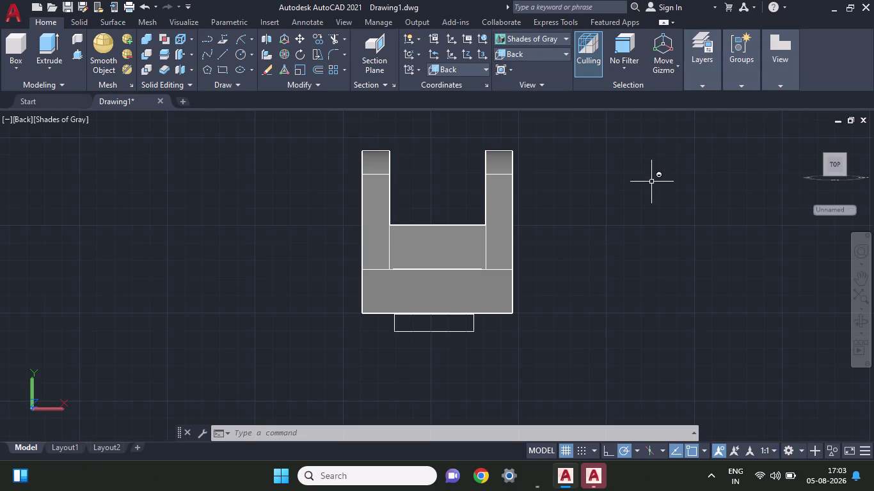
Select and delete the small stray rectangle below the bracket's base.
click(420, 336)
click(420, 334)
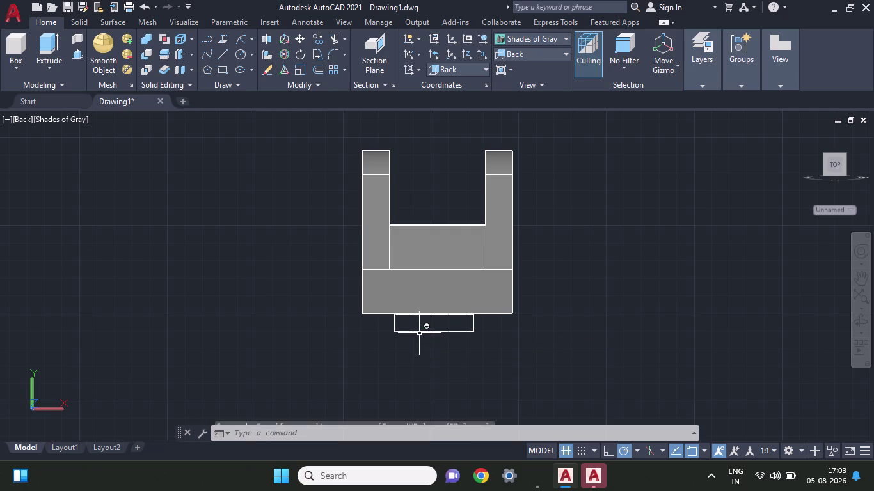
click(420, 334)
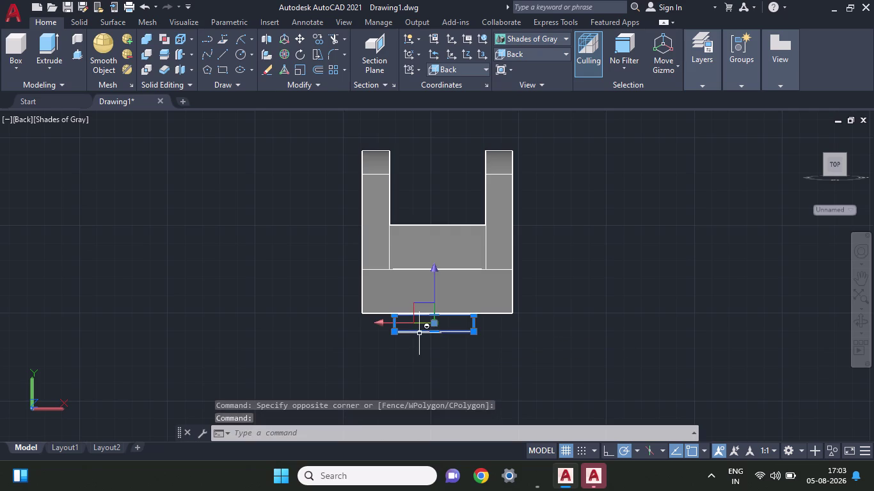
key(Delete)
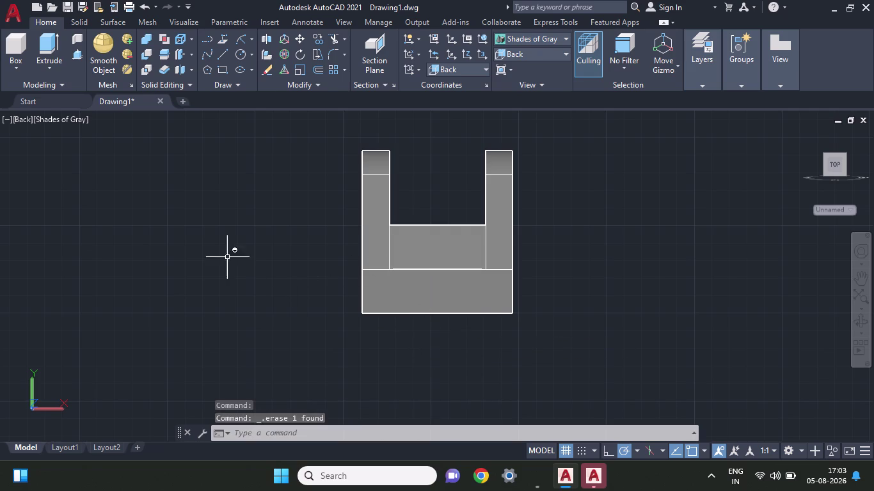
Switch the viewport visual style to 2D Wireframe.
click(72, 114)
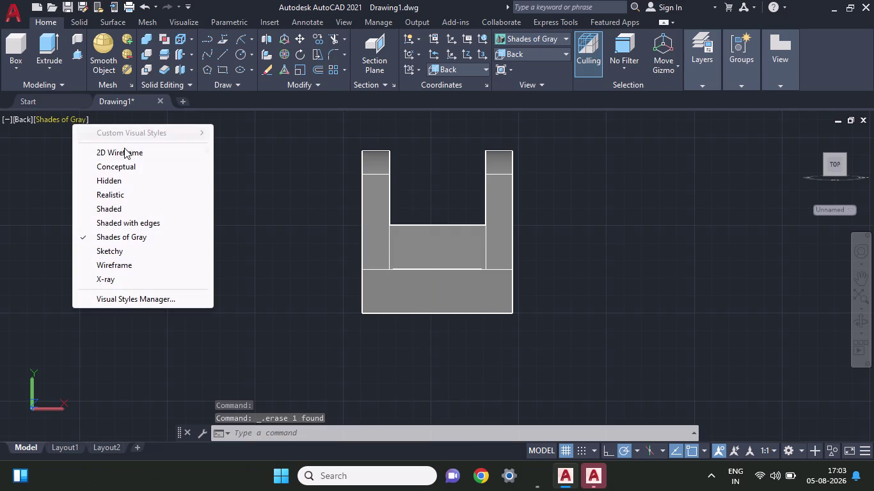
click(125, 155)
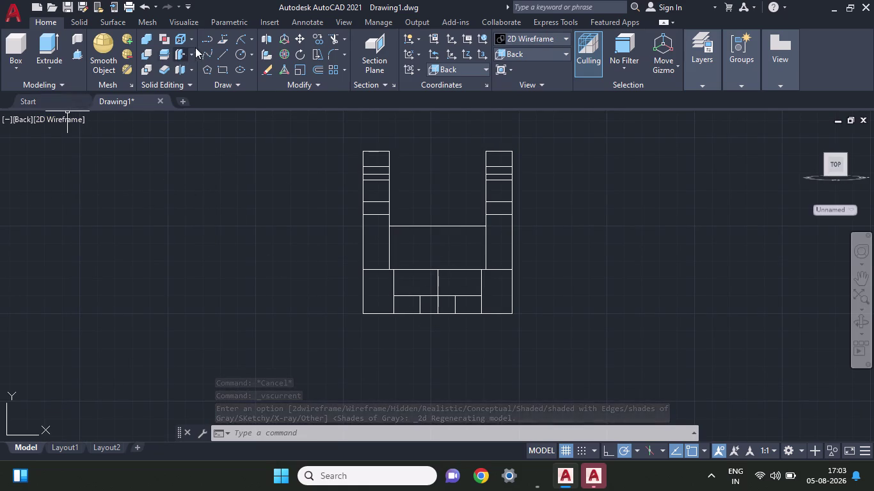
click(227, 52)
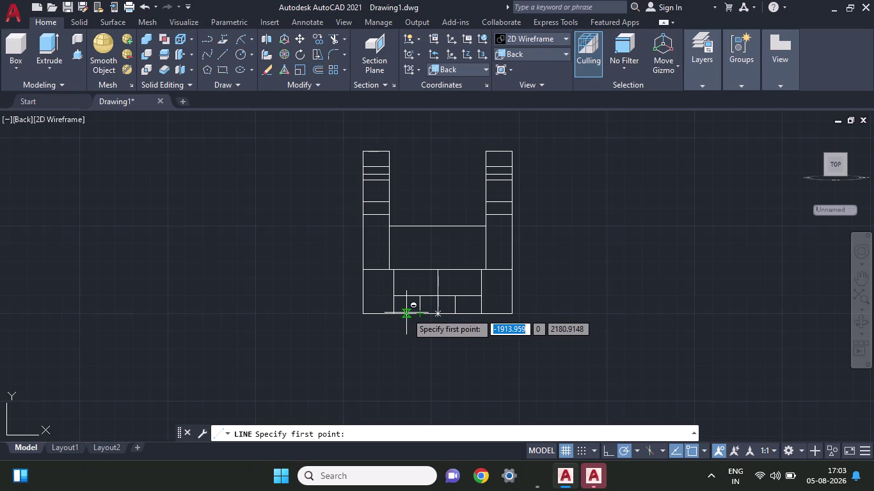
click(408, 312)
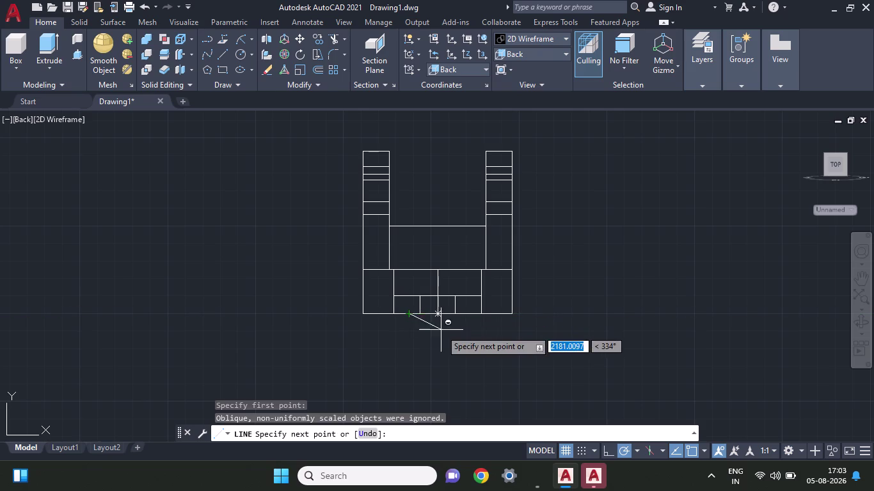
key(Escape)
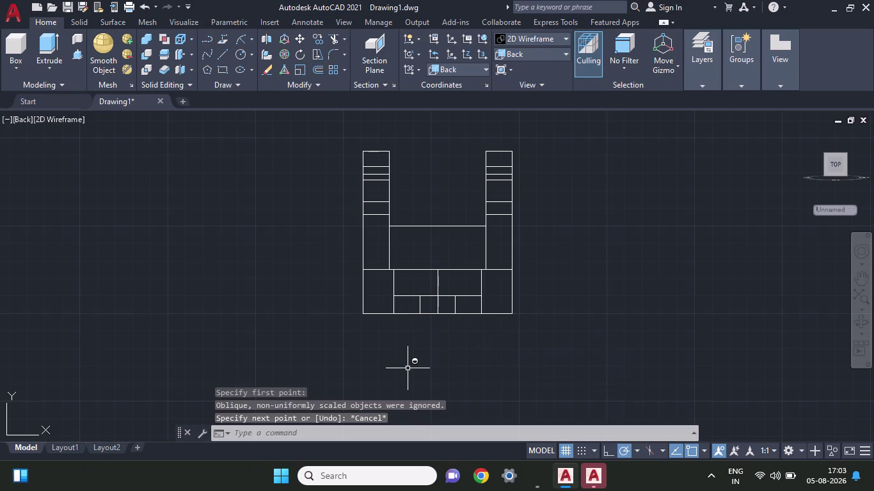
click(229, 65)
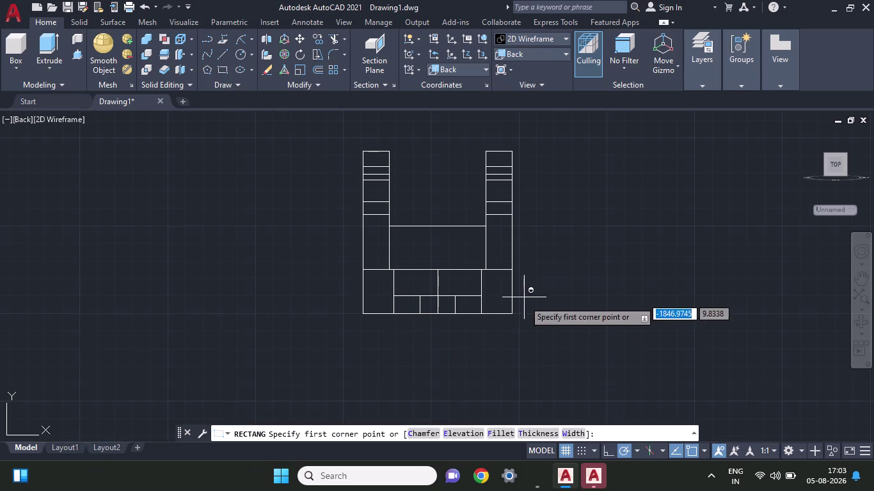
click(405, 313)
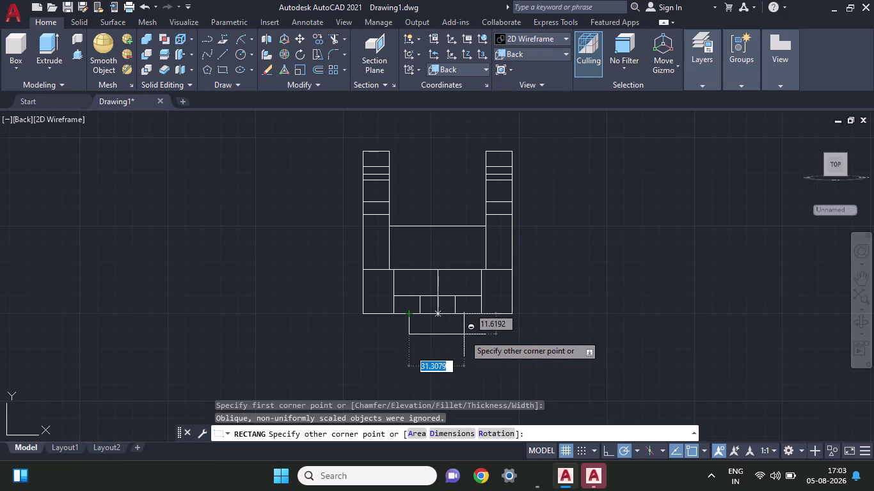
click(463, 335)
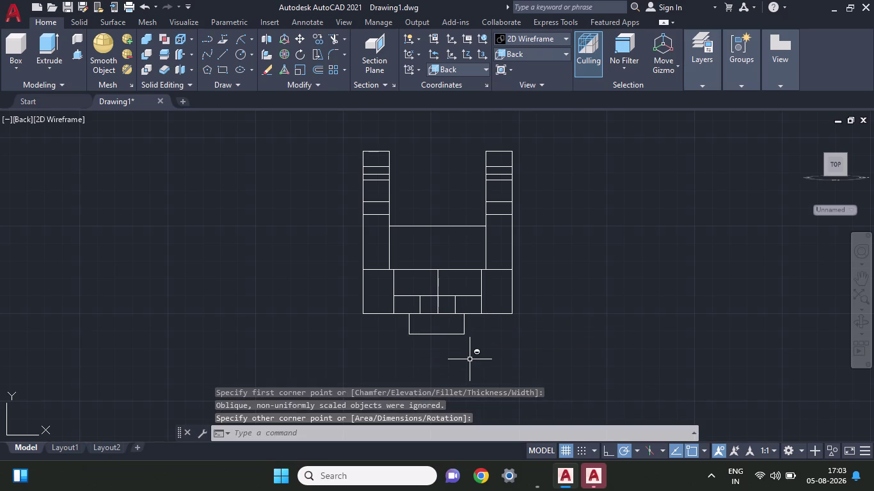
key(ctrl+z)
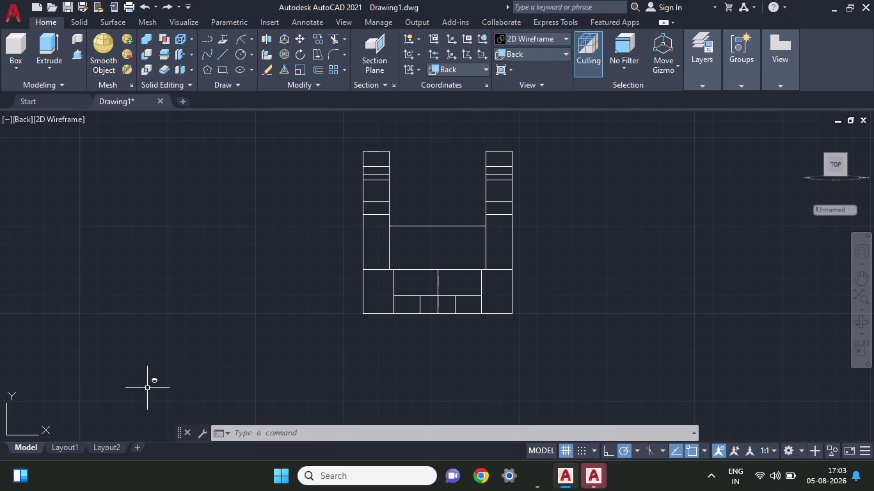
click(223, 75)
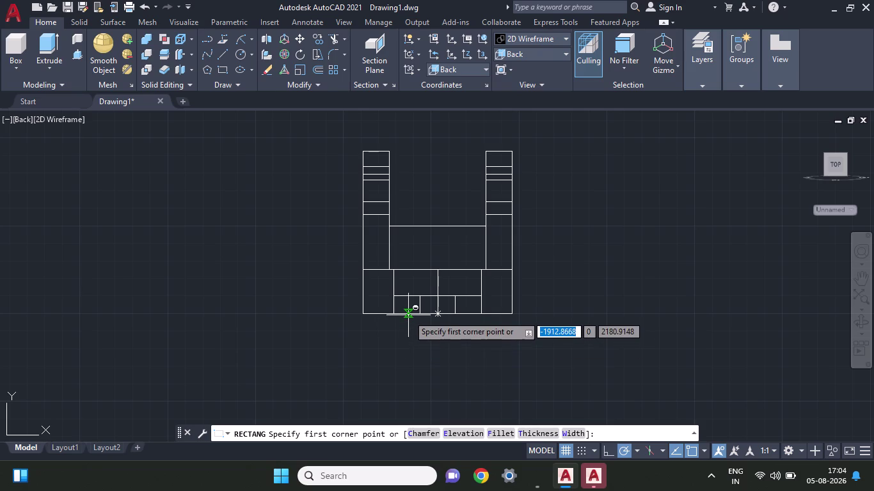
Draw a 45 by 10 rectangle from a corner on the base's bottom edge, hanging below it.
click(408, 315)
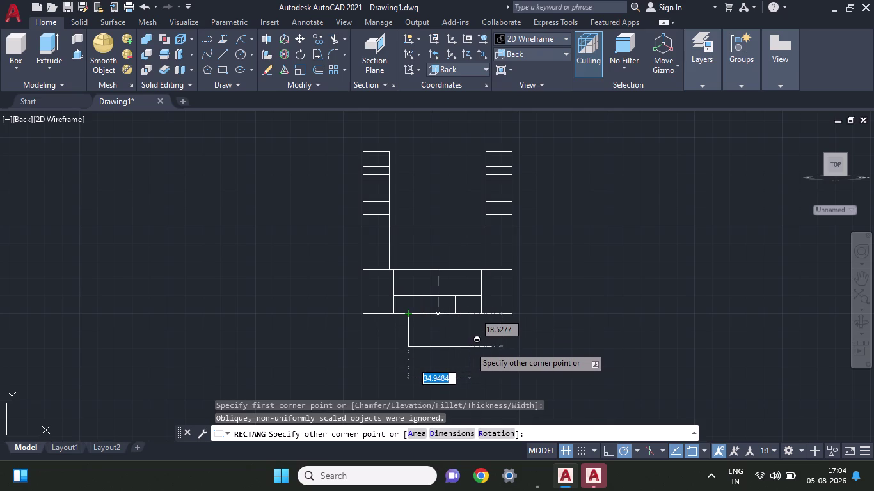
key(d)
key(Return)
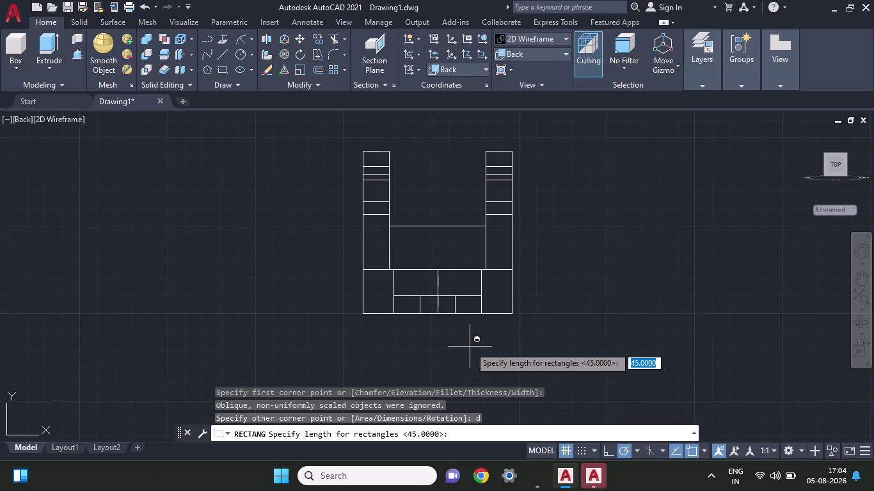
text(45)
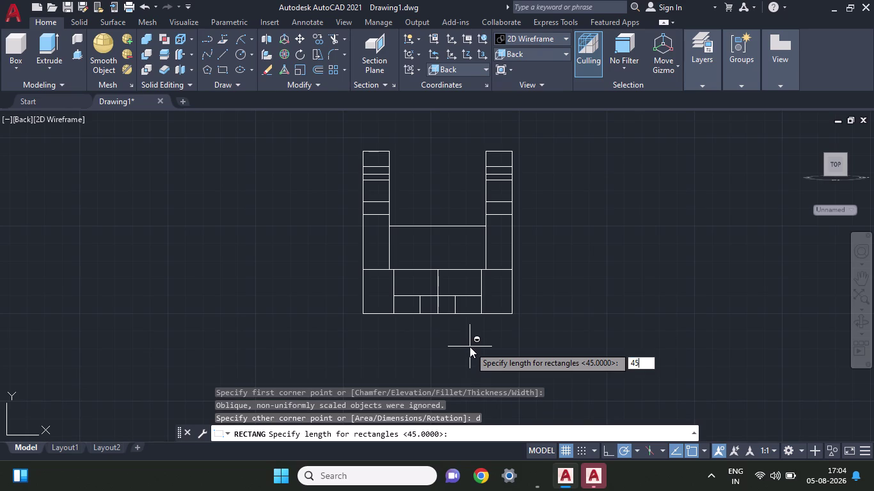
key(Return)
text(10)
key(Return)
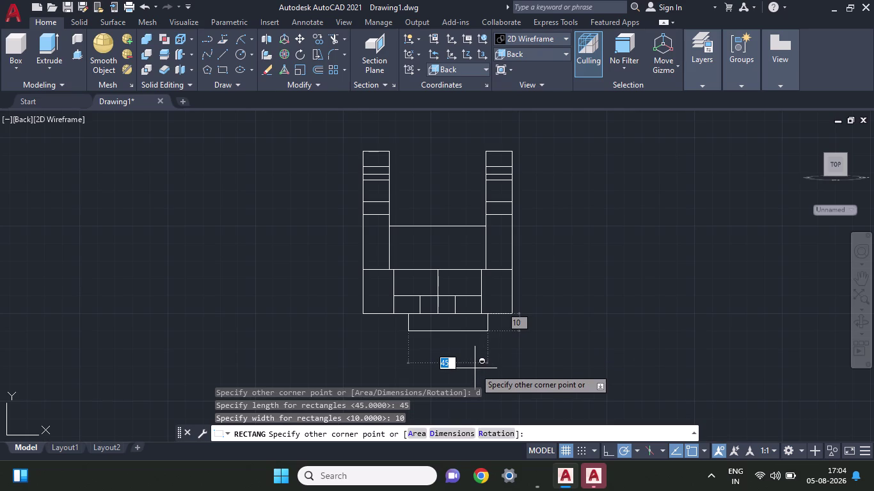
key(Return)
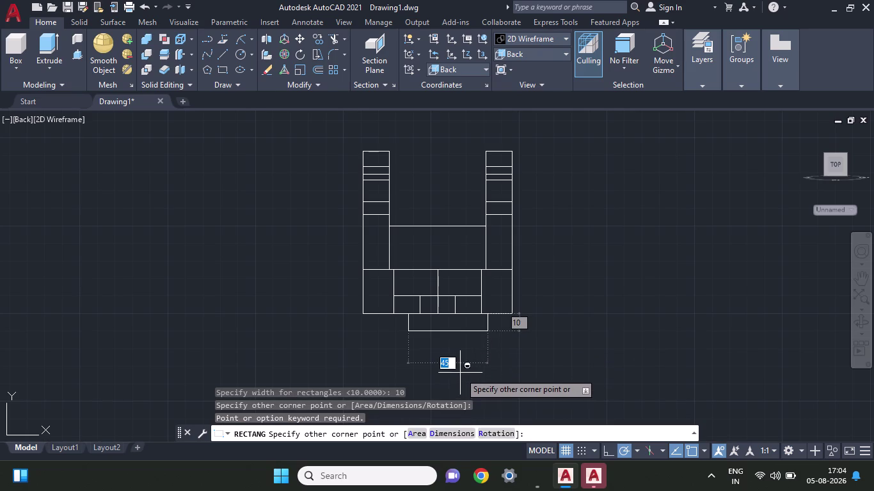
click(422, 344)
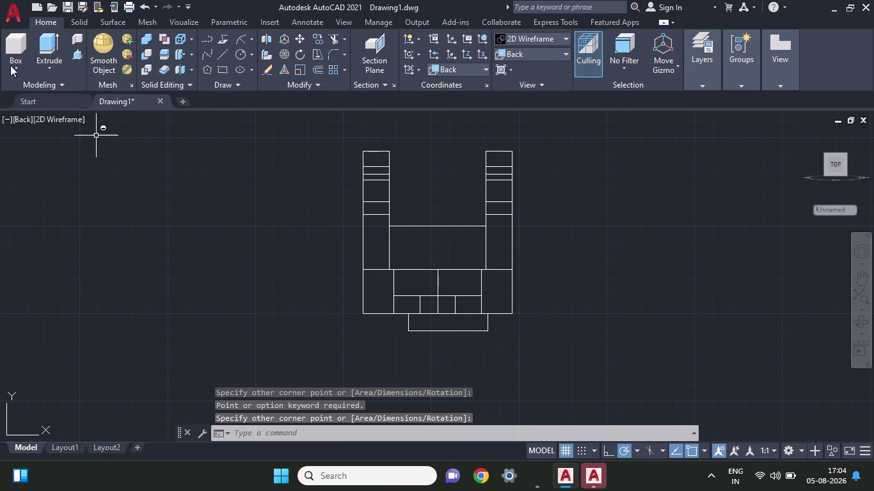
click(300, 42)
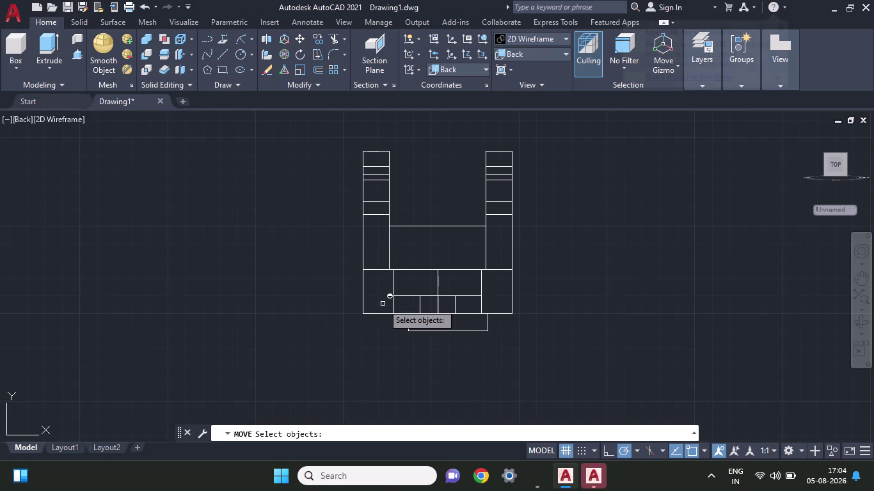
Move the 45 by 10 rectangle so its top-edge midpoint meets the base's bottom-edge midpoint.
click(414, 331)
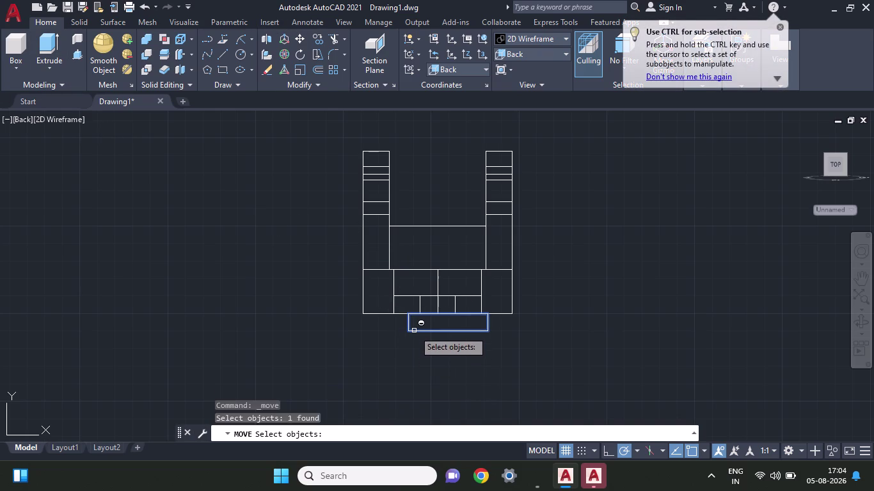
key(Return)
click(448, 314)
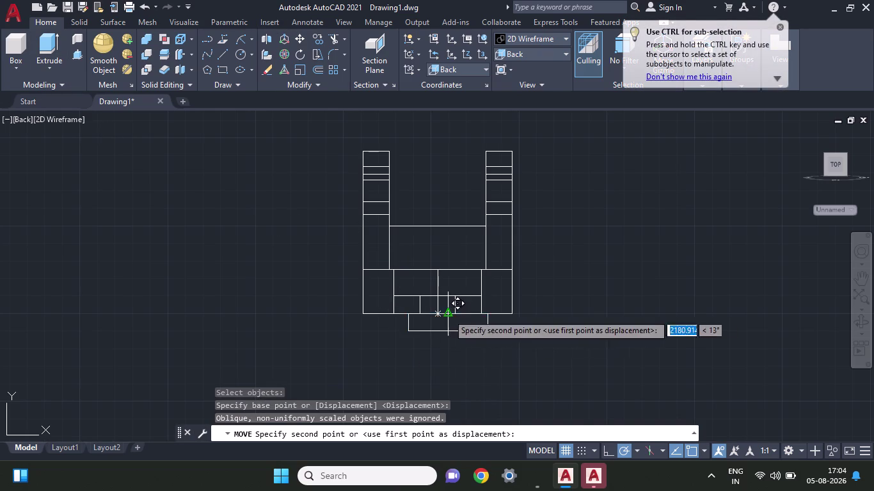
click(437, 315)
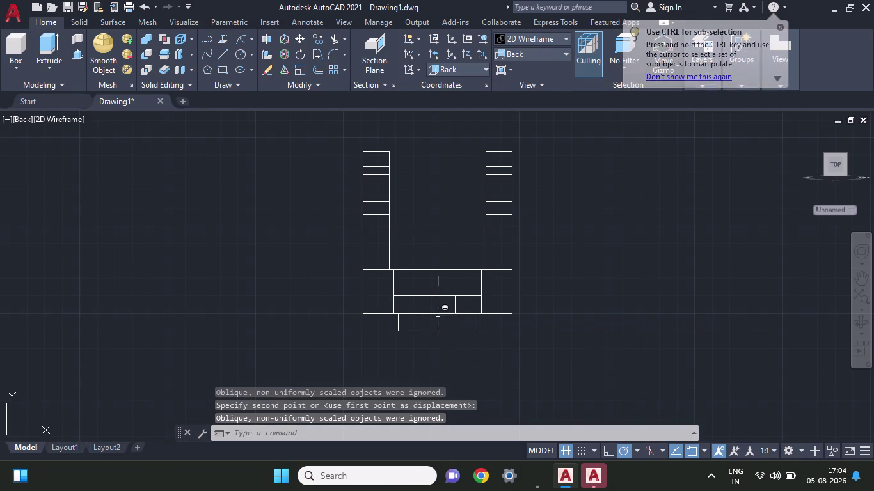
key(Escape)
Orbit to a 3D view, apply Shades of Gray, and press-pull the rectangle under the base.
middle_drag(517, 348, 466, 346)
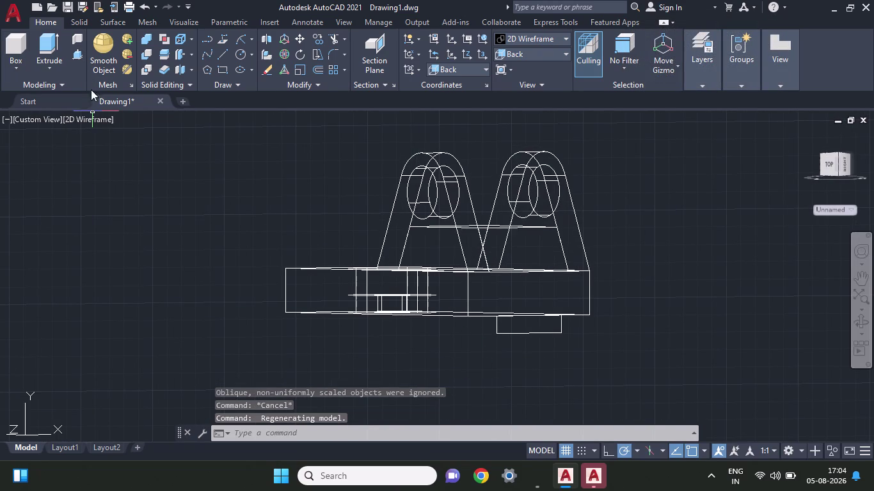
click(93, 122)
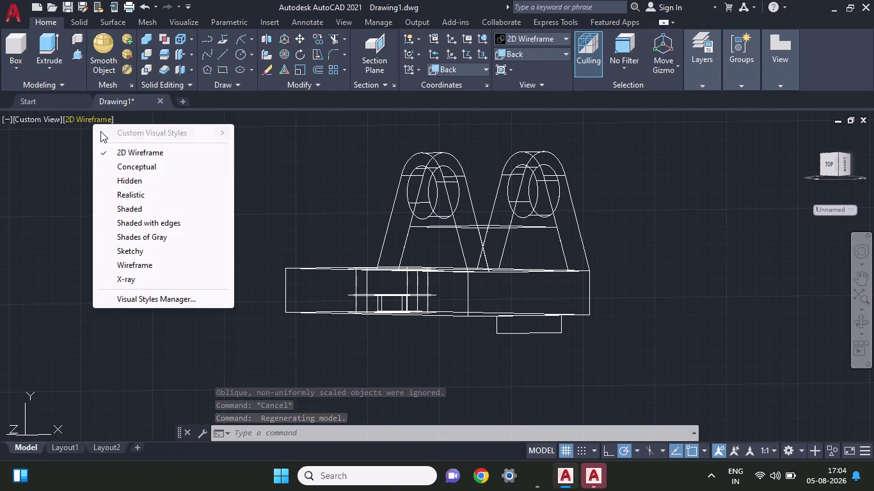
click(143, 234)
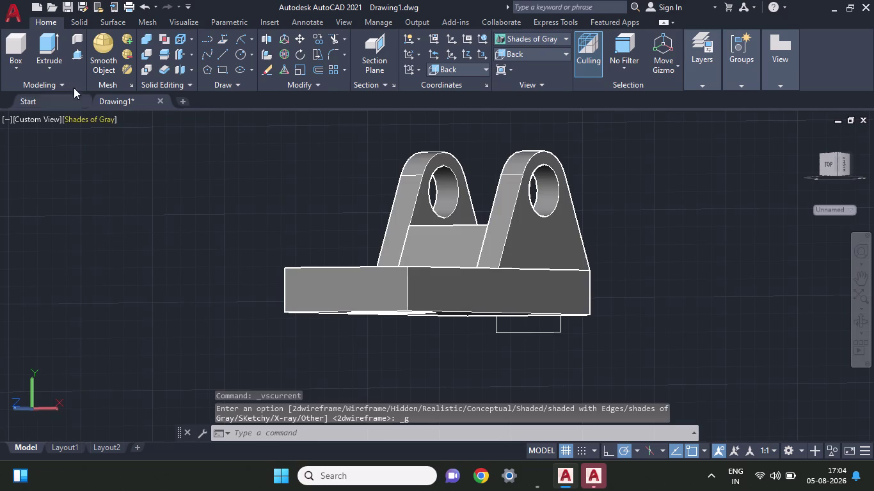
click(78, 55)
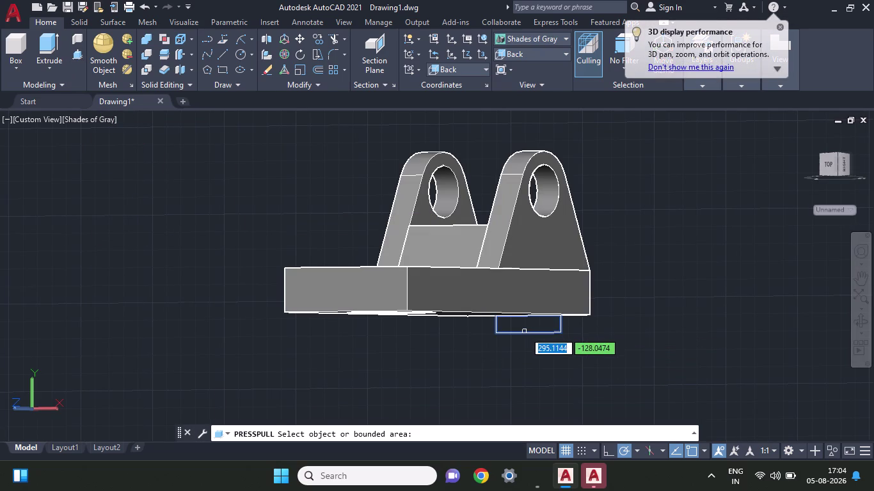
click(525, 332)
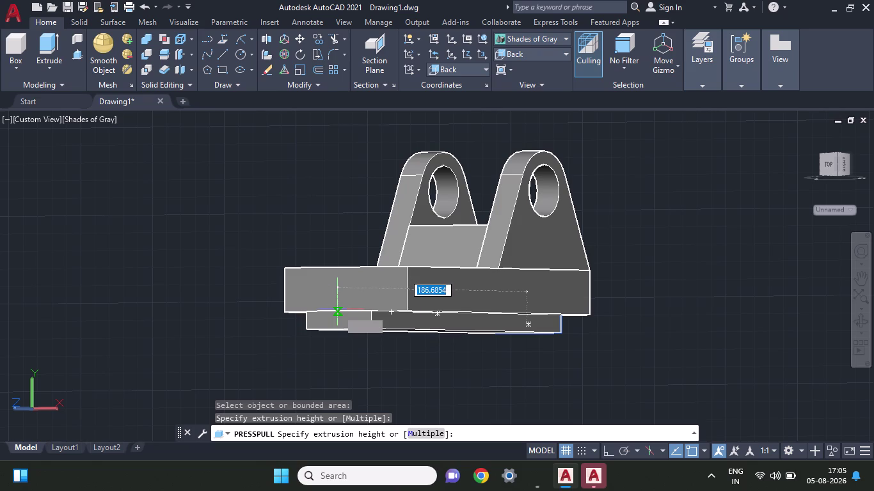
middle_drag(345, 348, 352, 348)
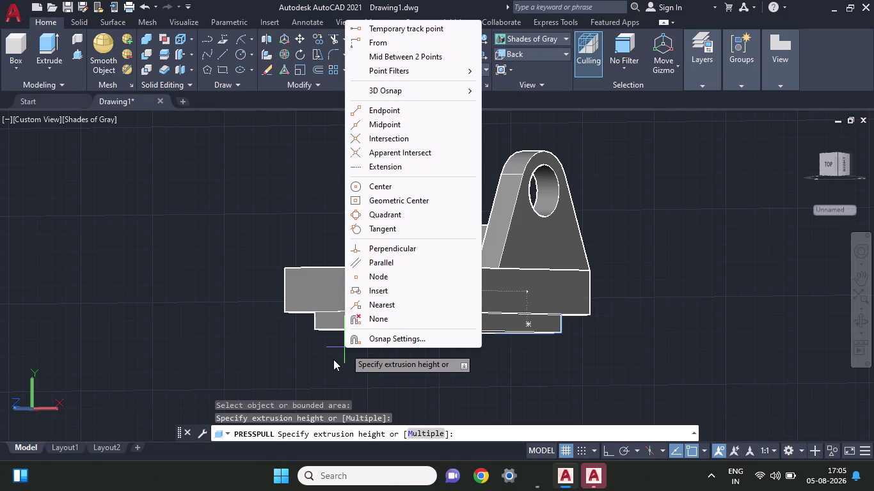
key(Escape)
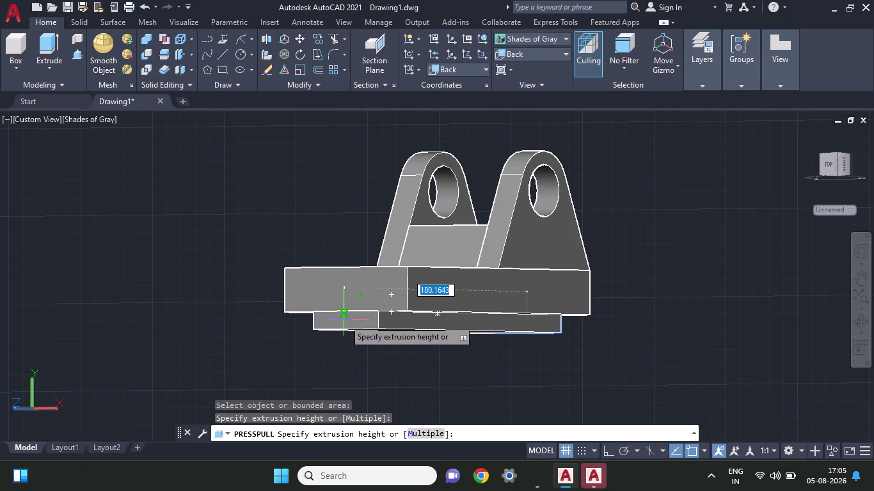
middle_drag(321, 344, 390, 364)
middle_drag(399, 361, 496, 336)
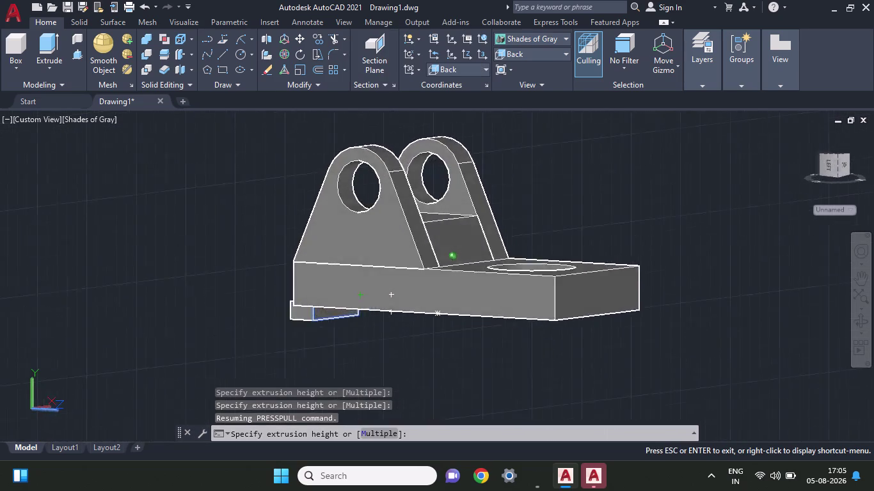
middle_drag(497, 335, 514, 330)
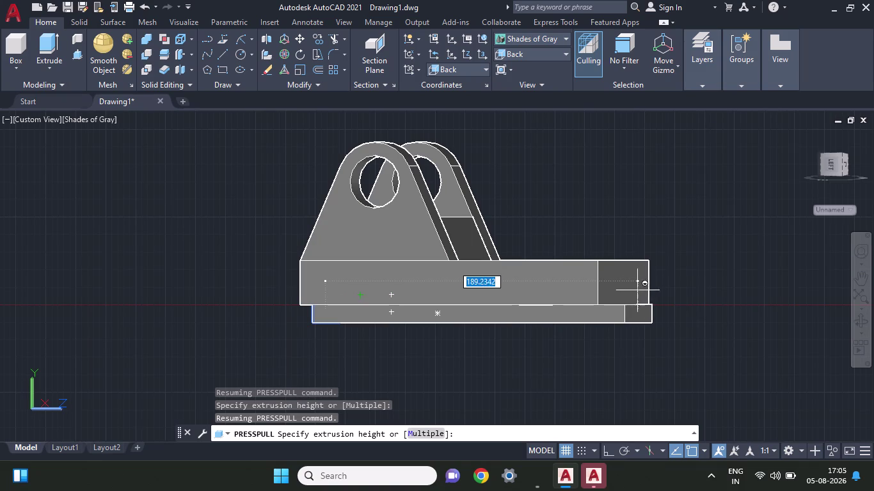
click(633, 306)
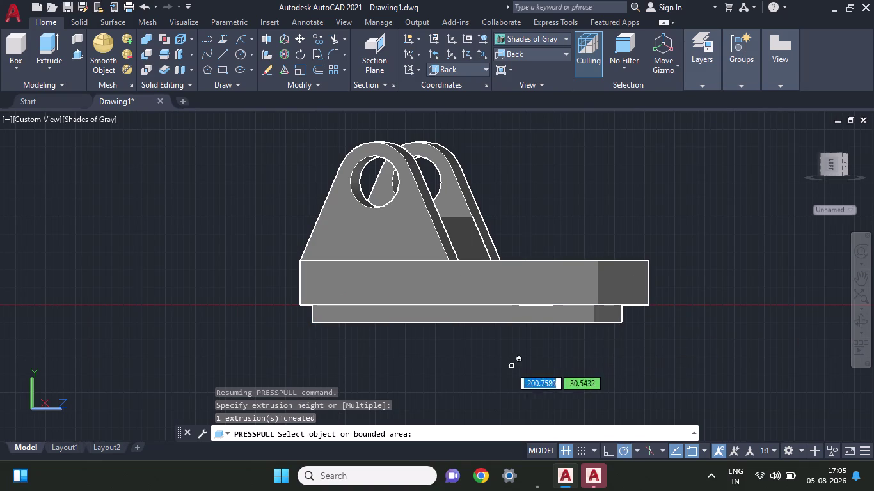
middle_drag(505, 352, 528, 352)
scroll(up, 3)
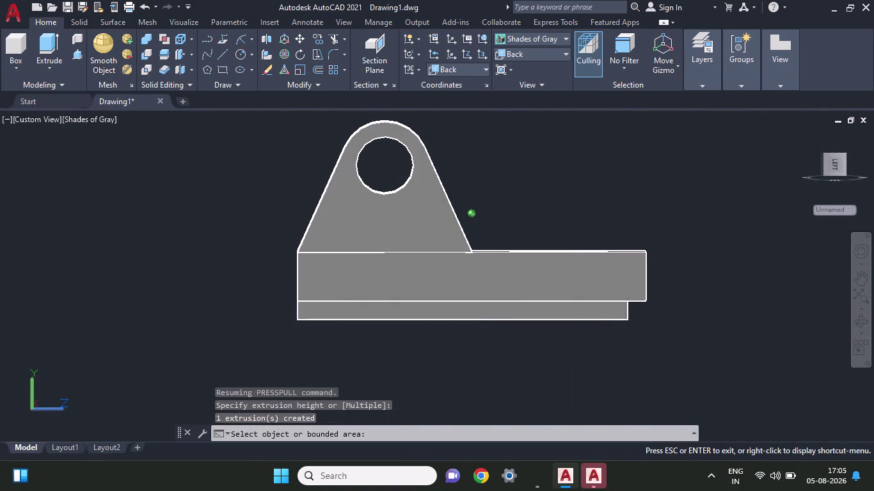
middle_drag(528, 353, 501, 346)
middle_click(500, 347)
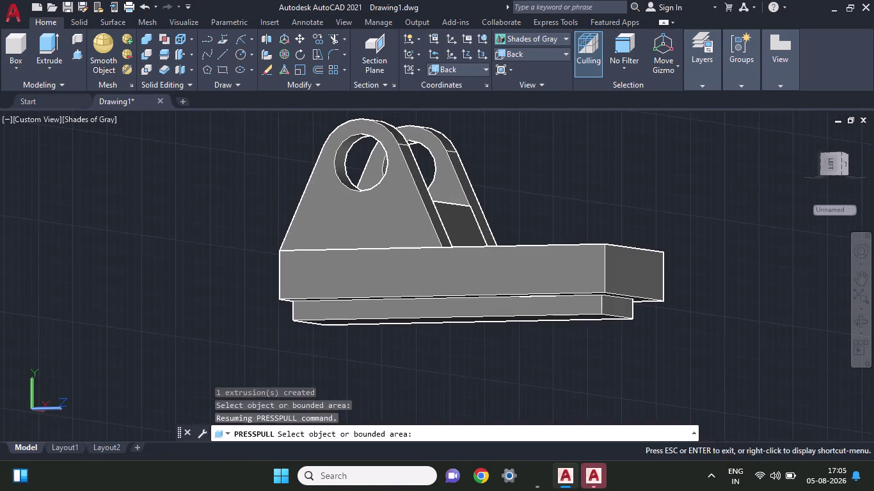
middle_click(492, 344)
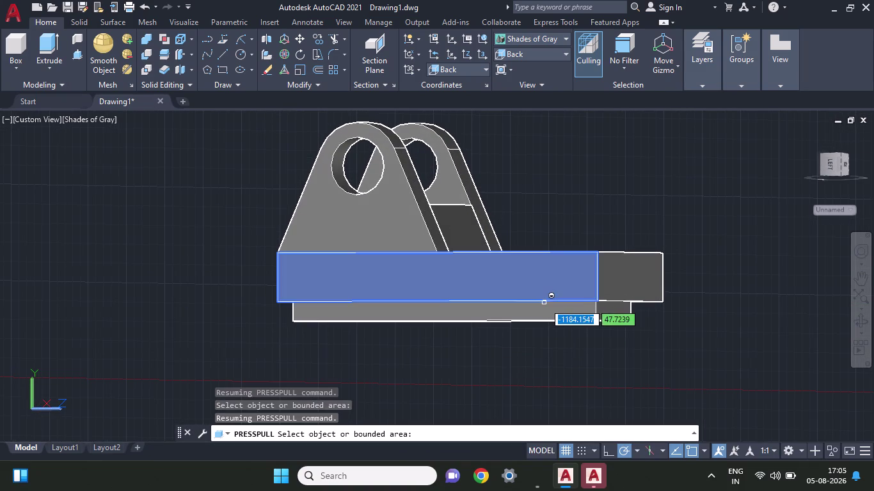
key(ctrl+z)
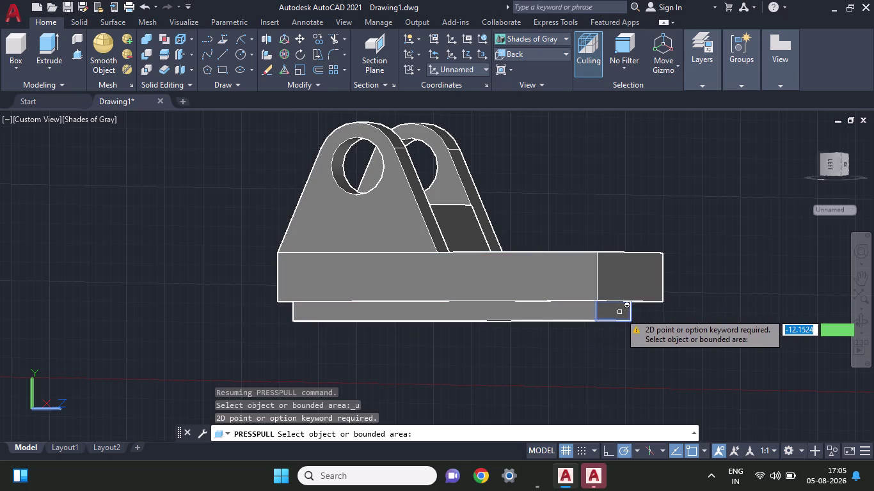
key(ctrl+z)
key(Escape)
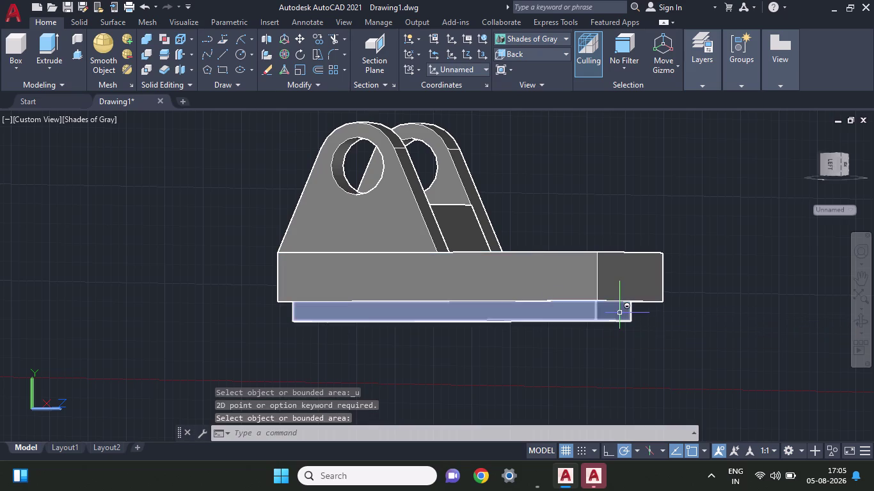
key(ctrl+z)
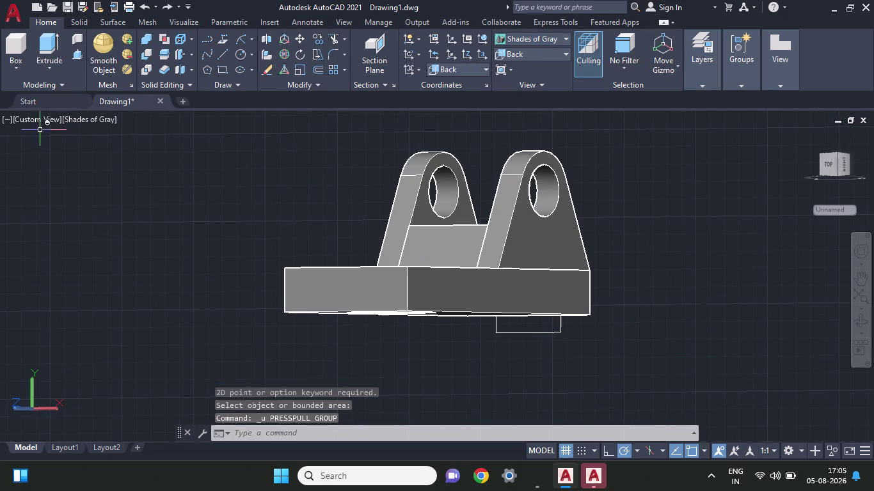
Press-pull the 45 by 10 rectangle under the base to a height of 180.
click(82, 59)
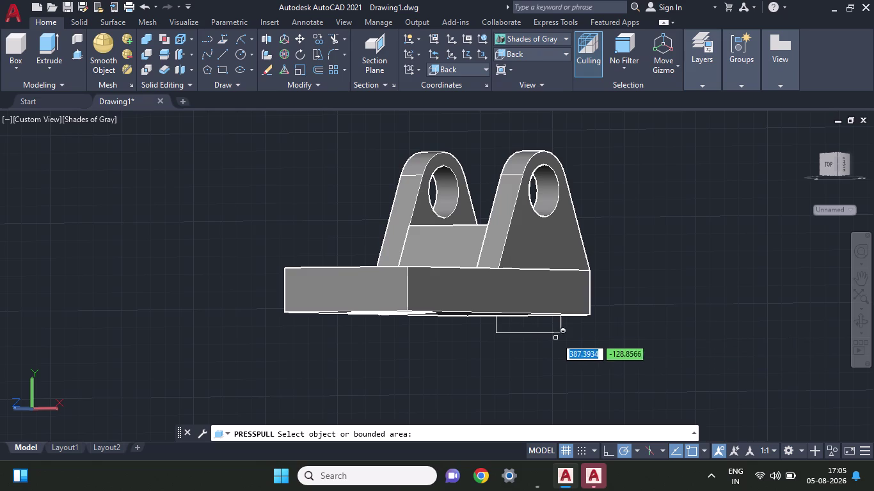
key(Escape)
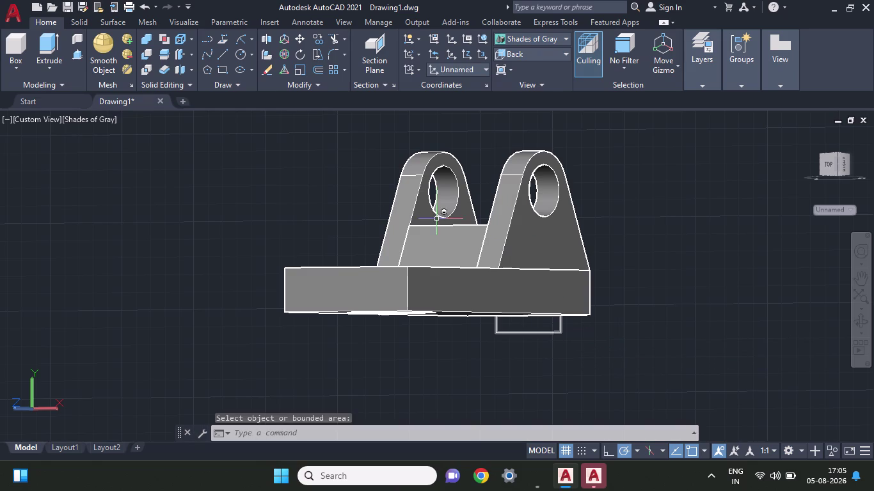
click(77, 58)
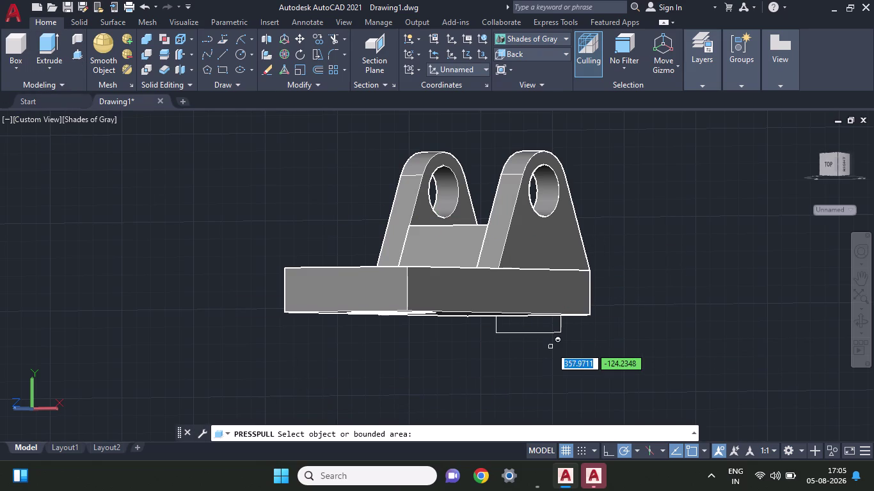
click(547, 333)
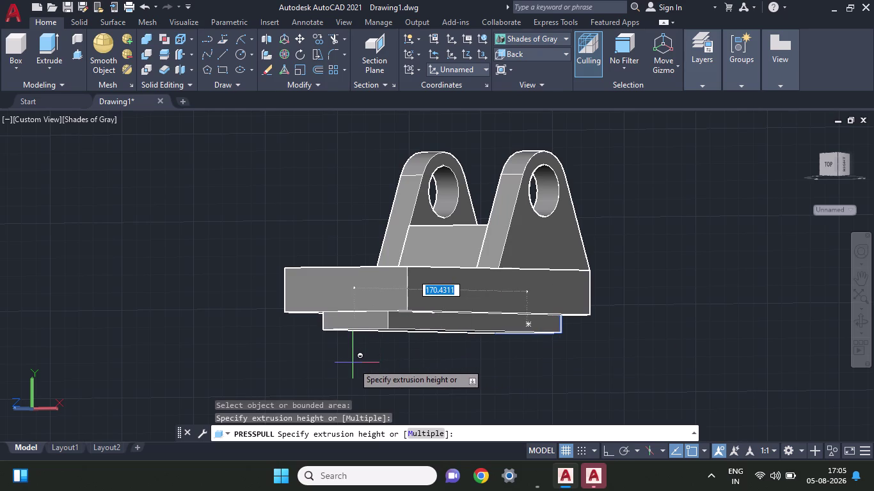
text(180)
key(Return)
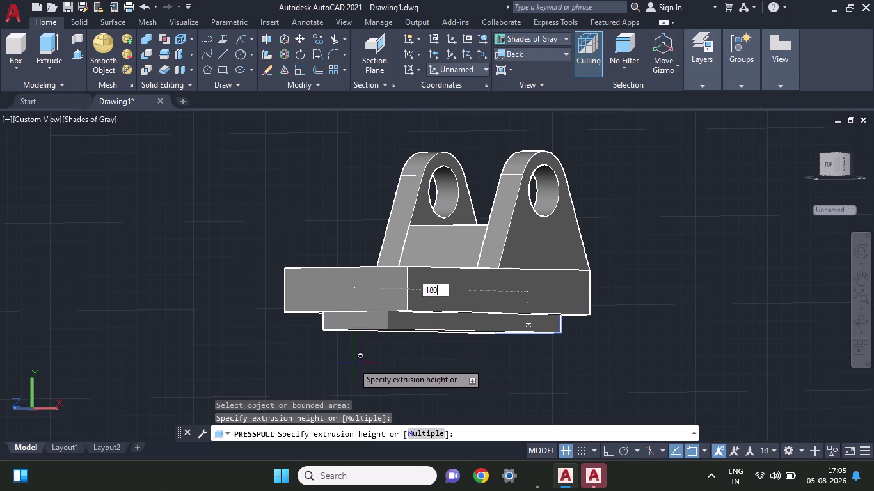
key(Escape)
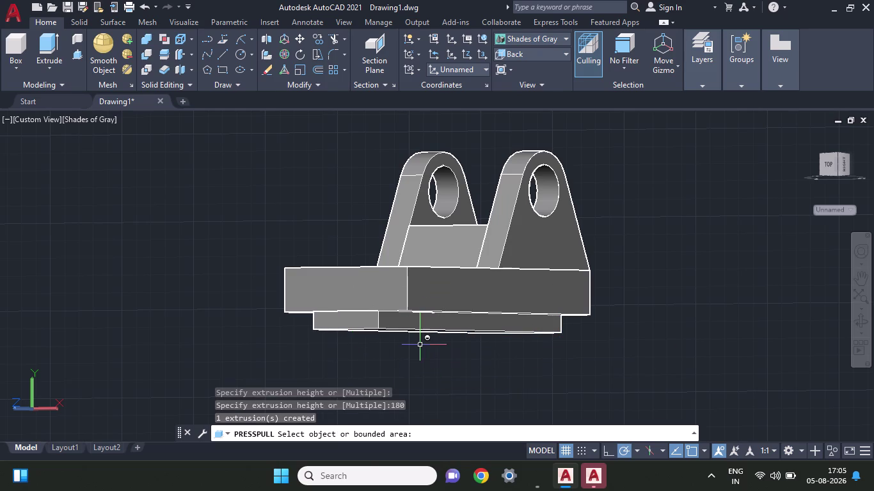
middle_drag(693, 188, 691, 225)
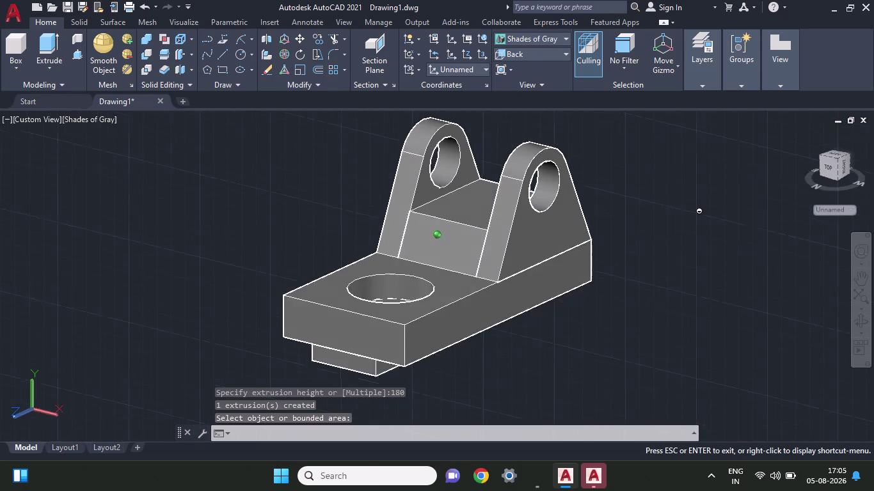
middle_drag(692, 224, 684, 114)
scroll(up, 3)
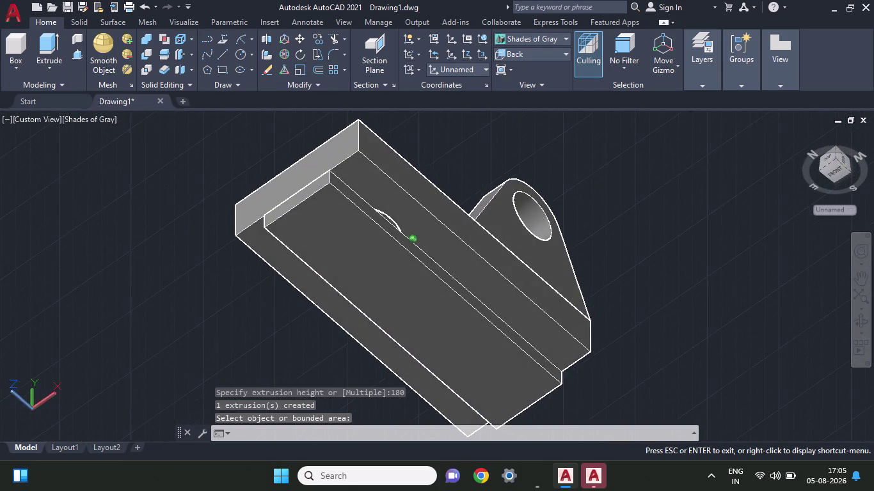
middle_drag(685, 115, 653, 308)
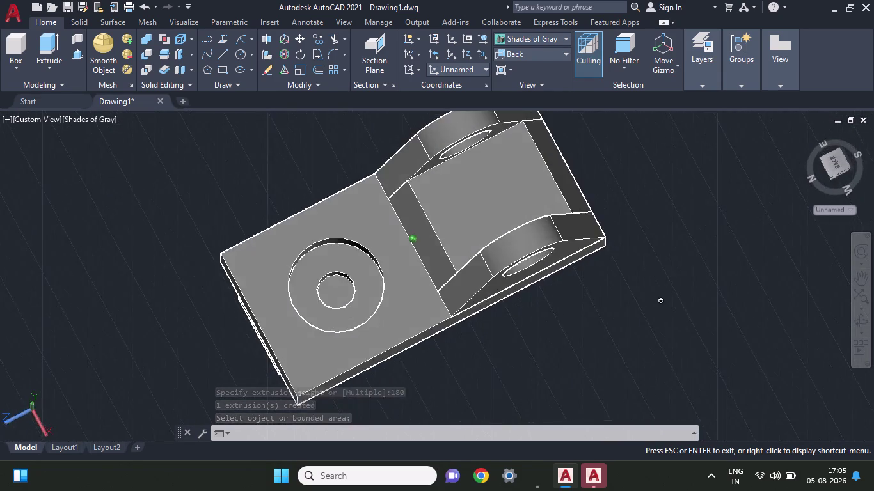
middle_drag(654, 308, 642, 239)
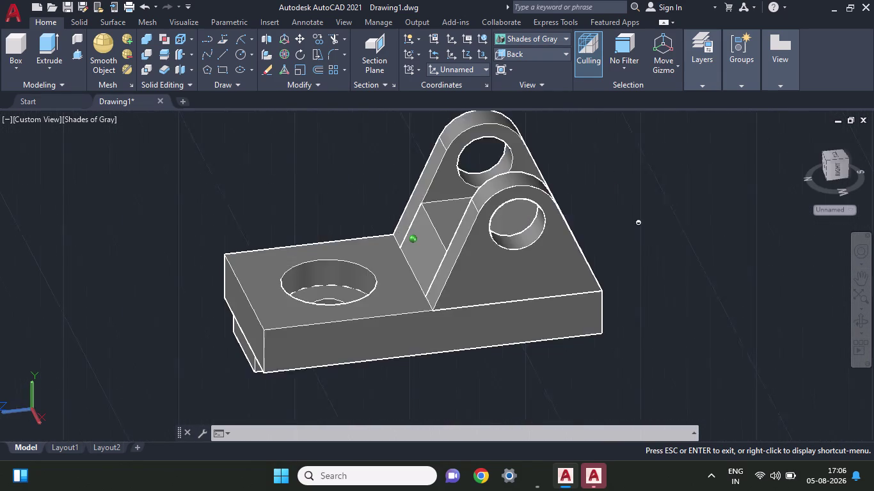
middle_drag(642, 239, 658, 242)
scroll(up, 3)
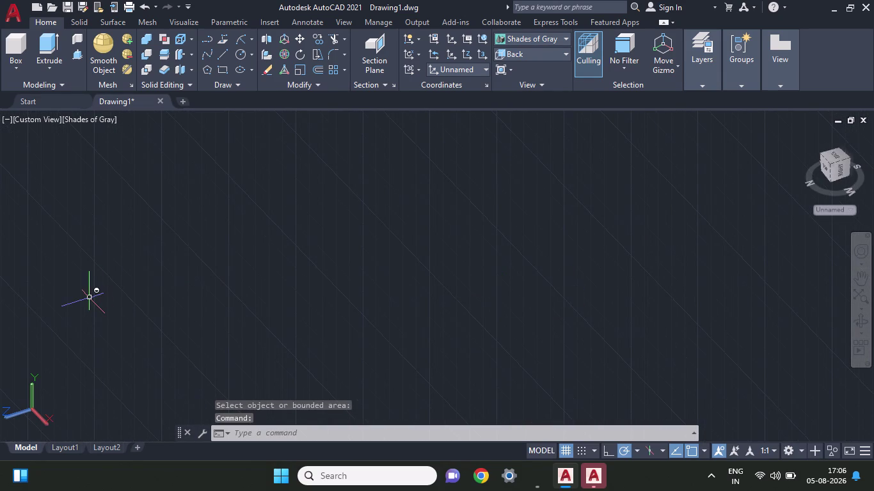